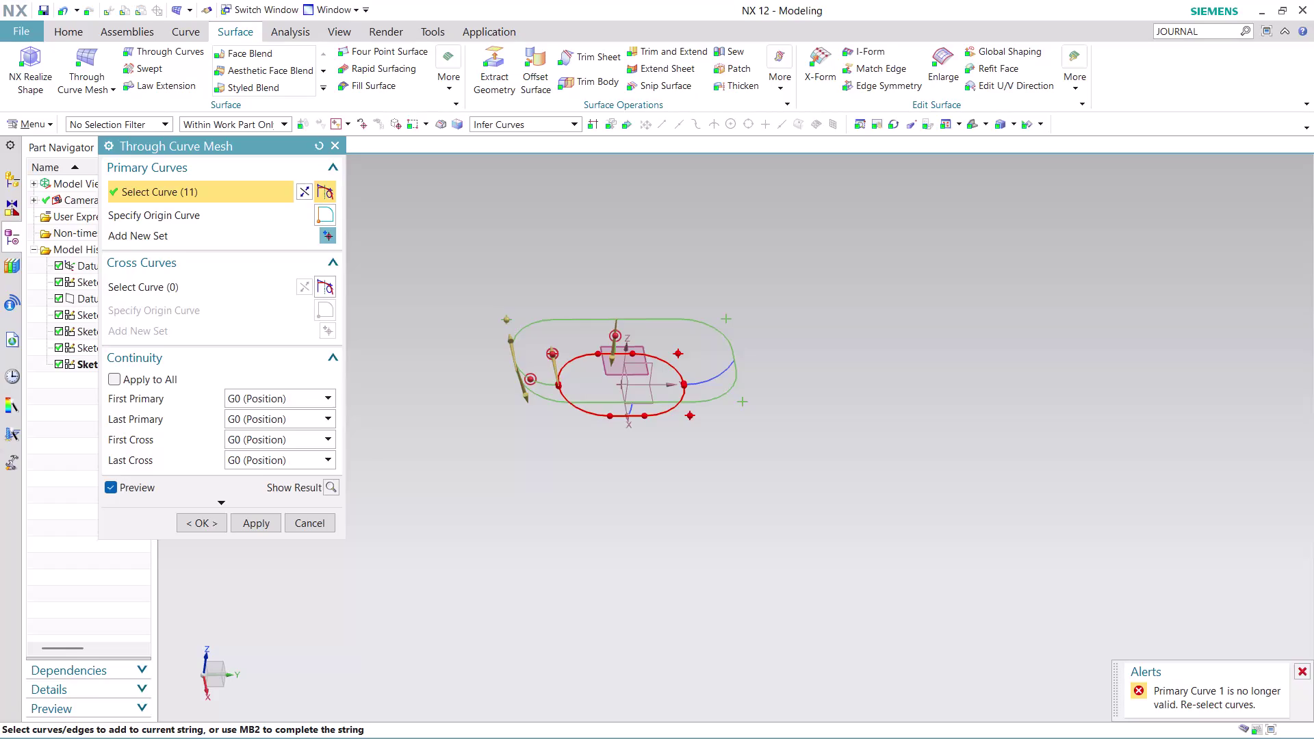
Zoom in on the sketched curves and drop down the Curve Rule list.
scroll(up, 3)
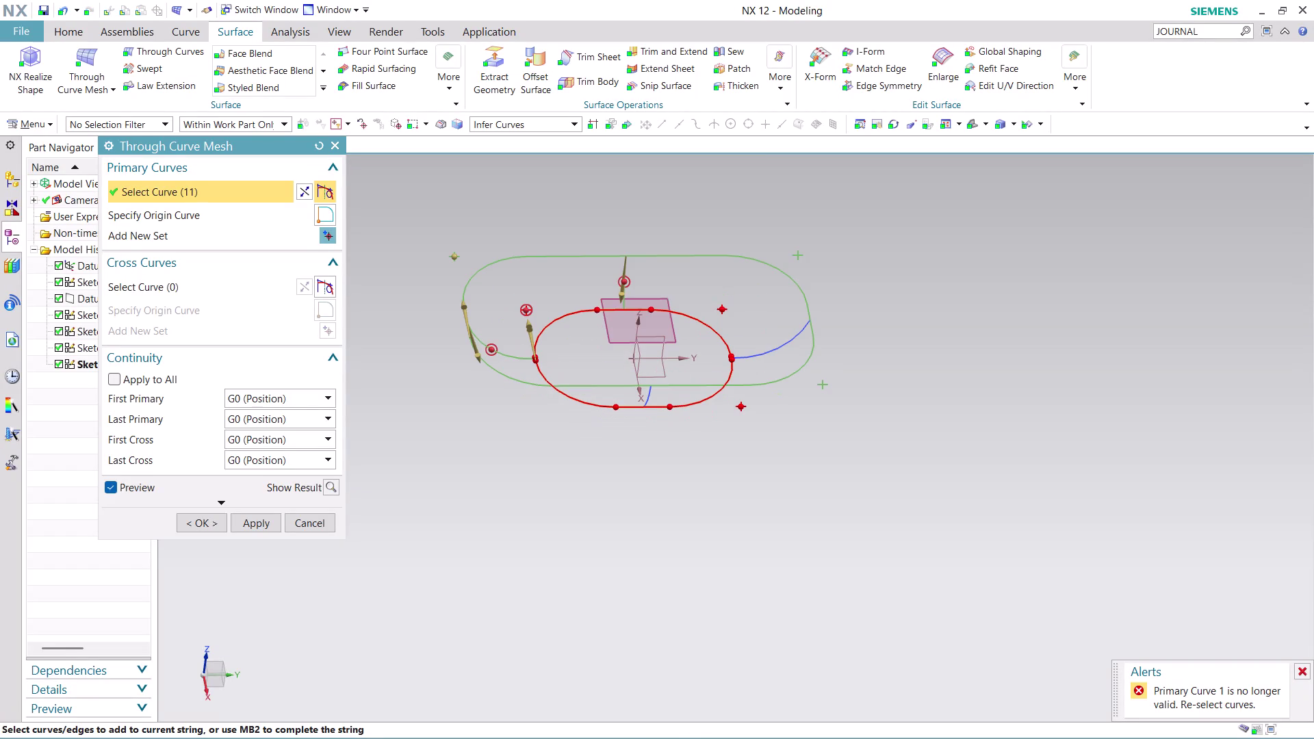
scroll(up, 3)
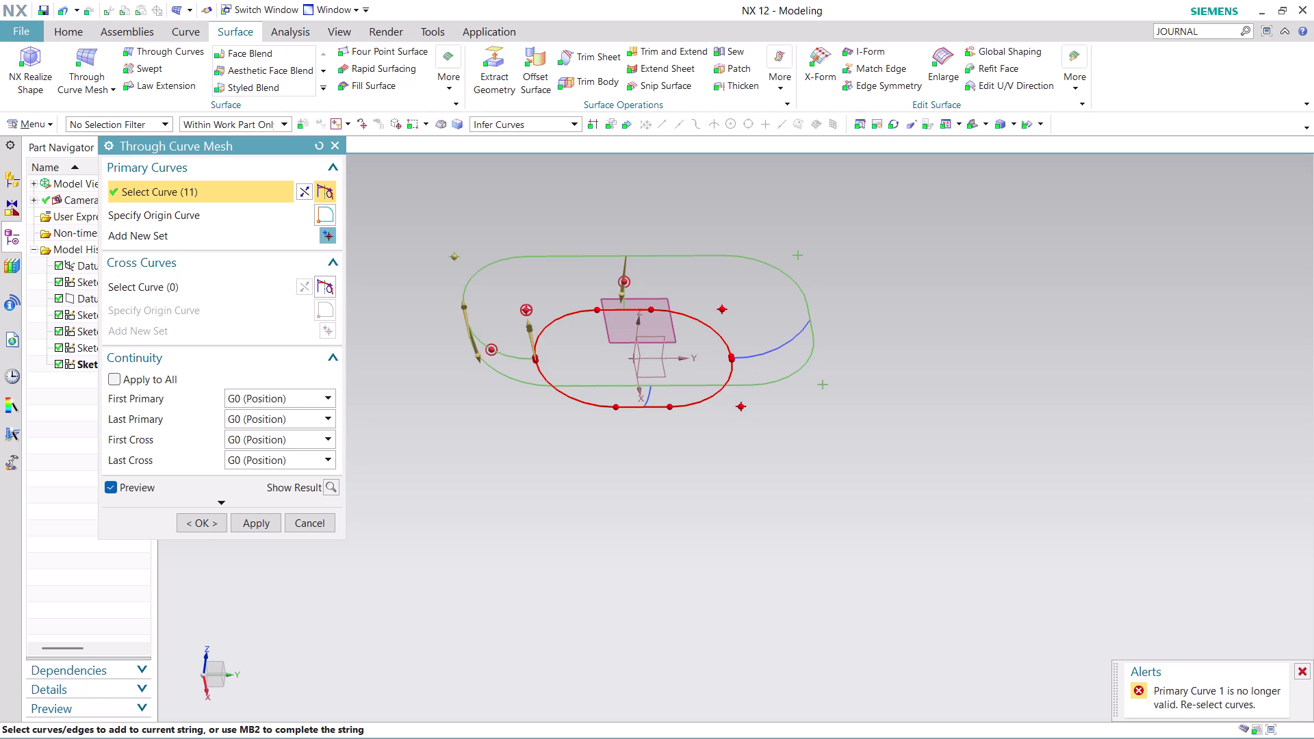
scroll(up, 3)
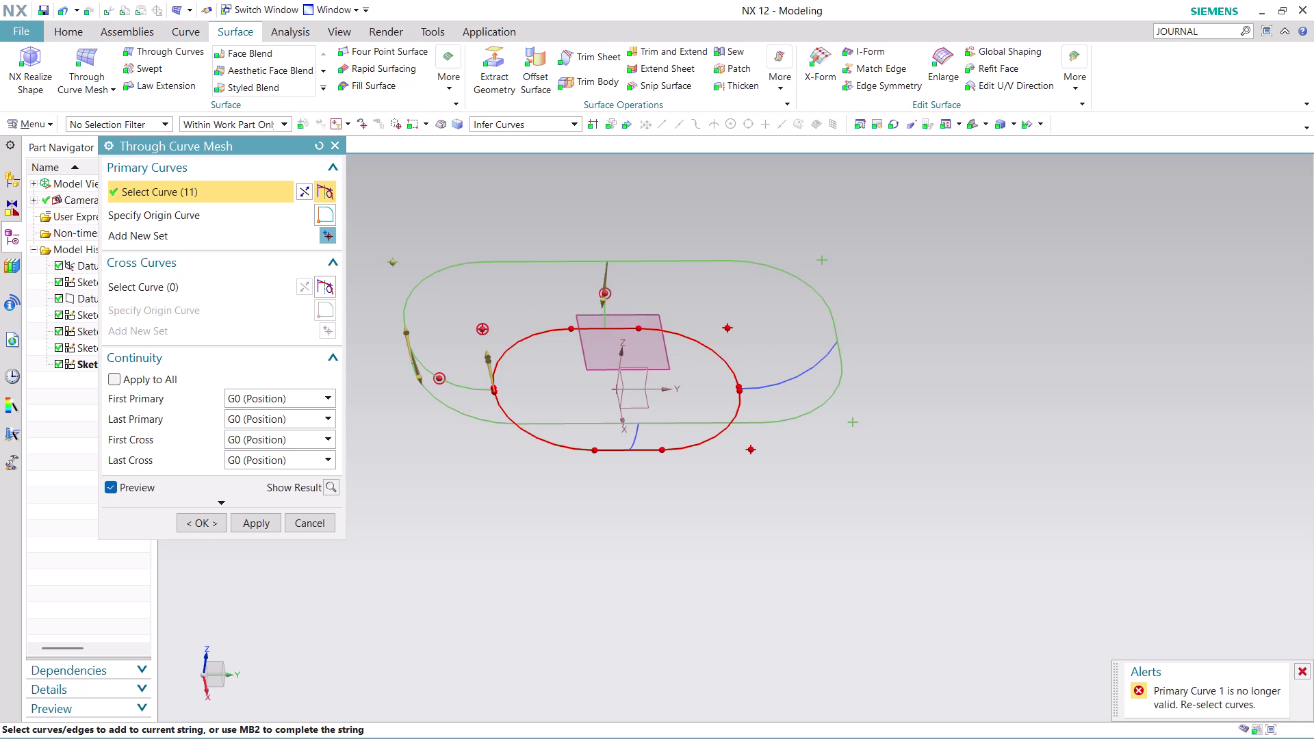
click(563, 123)
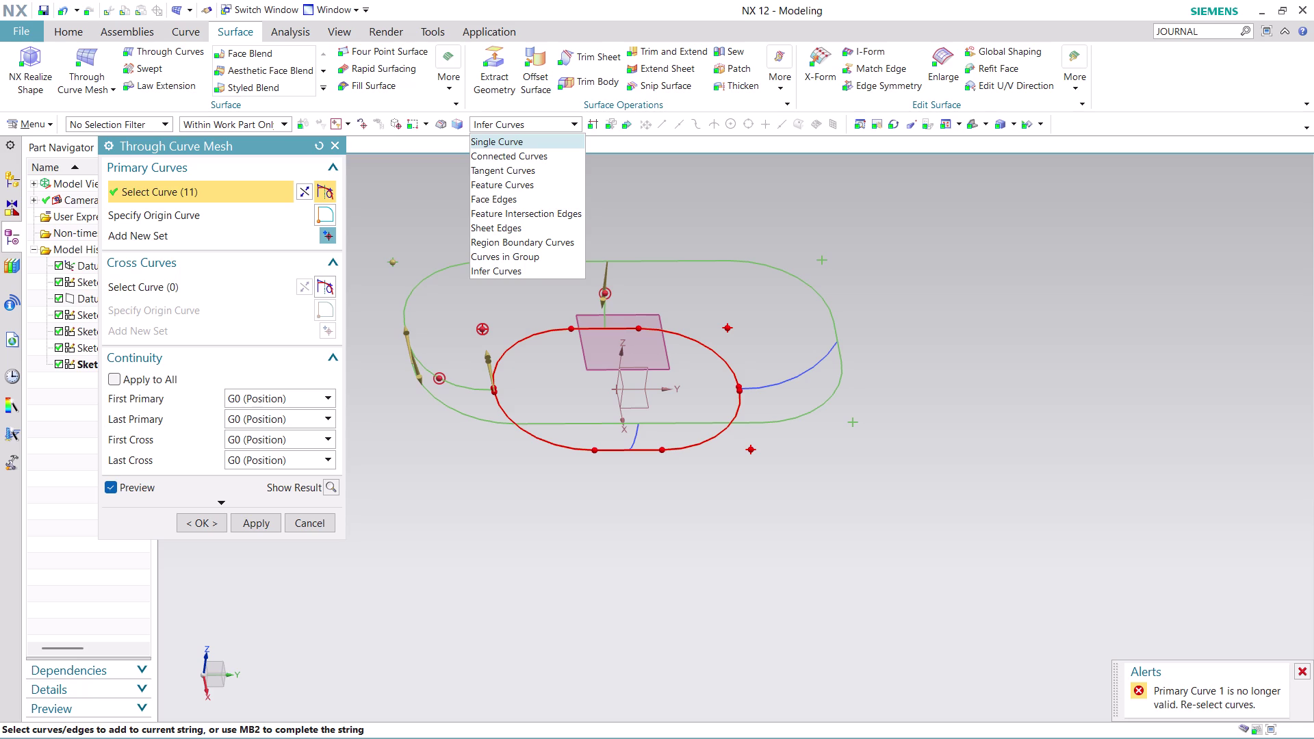
Orbit and zoom around the oval and rounded-rectangle curves, returning to a top-down view.
scroll(up, 3)
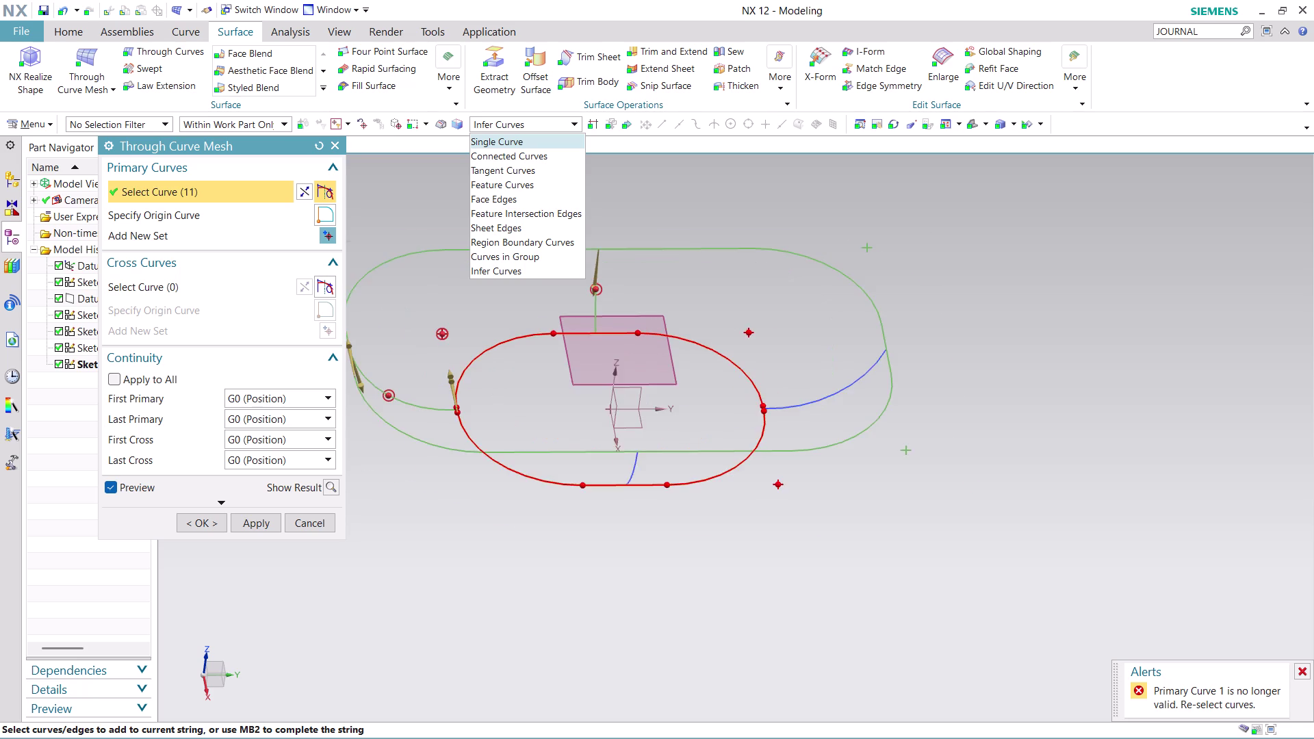
scroll(up, 3)
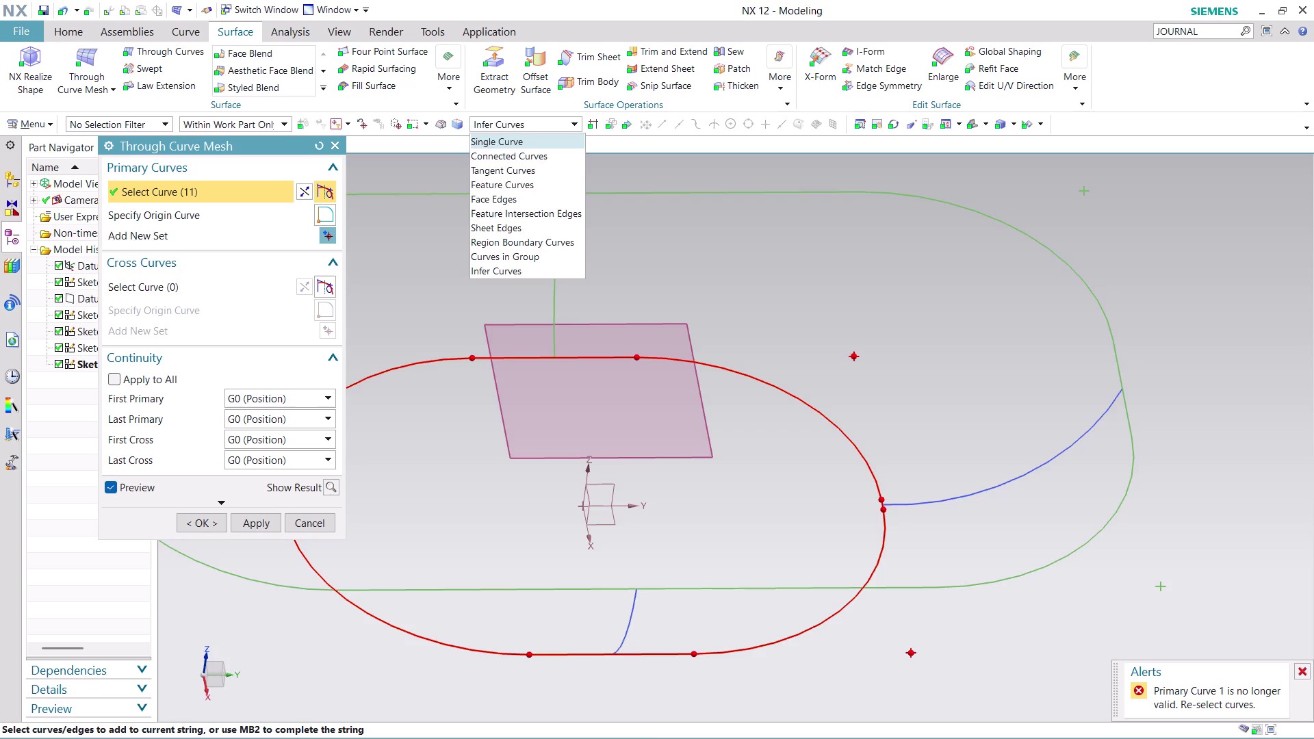
middle_drag(674, 538, 667, 493)
scroll(up, 3)
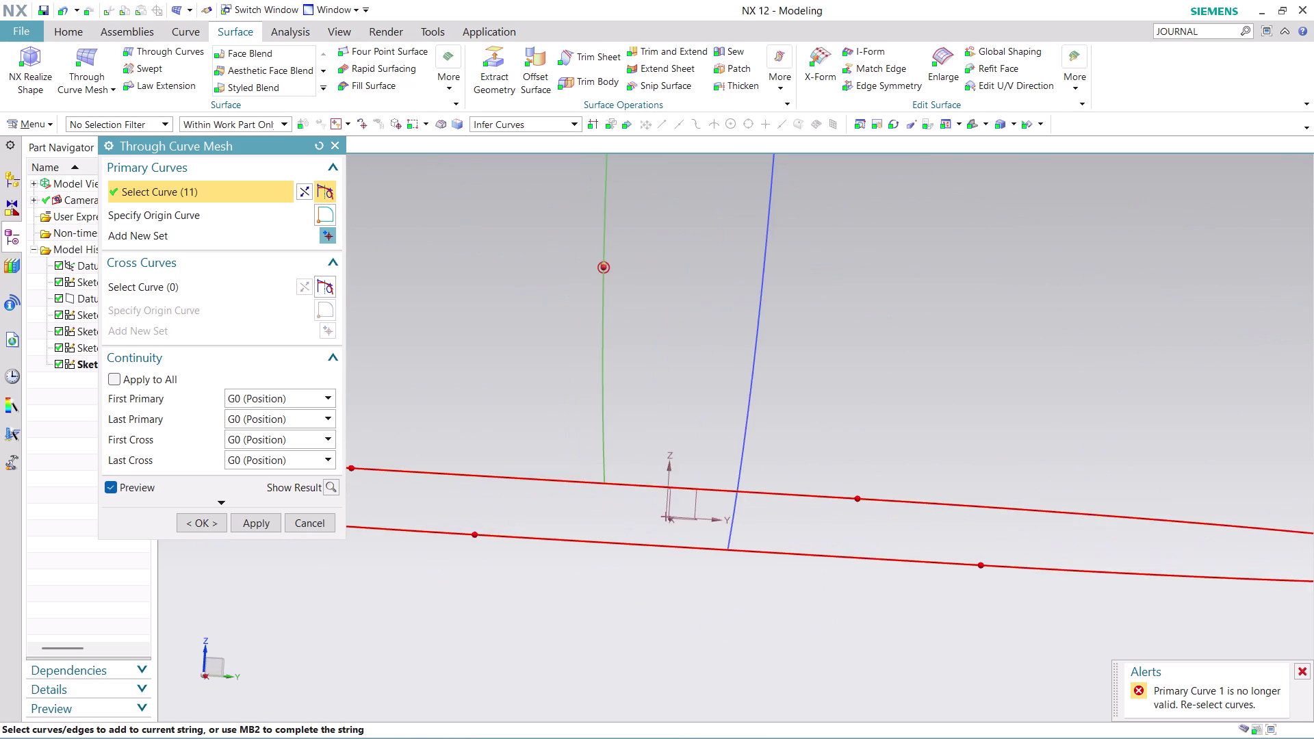
scroll(up, 3)
scroll(up, 3)
scroll(up, 3)
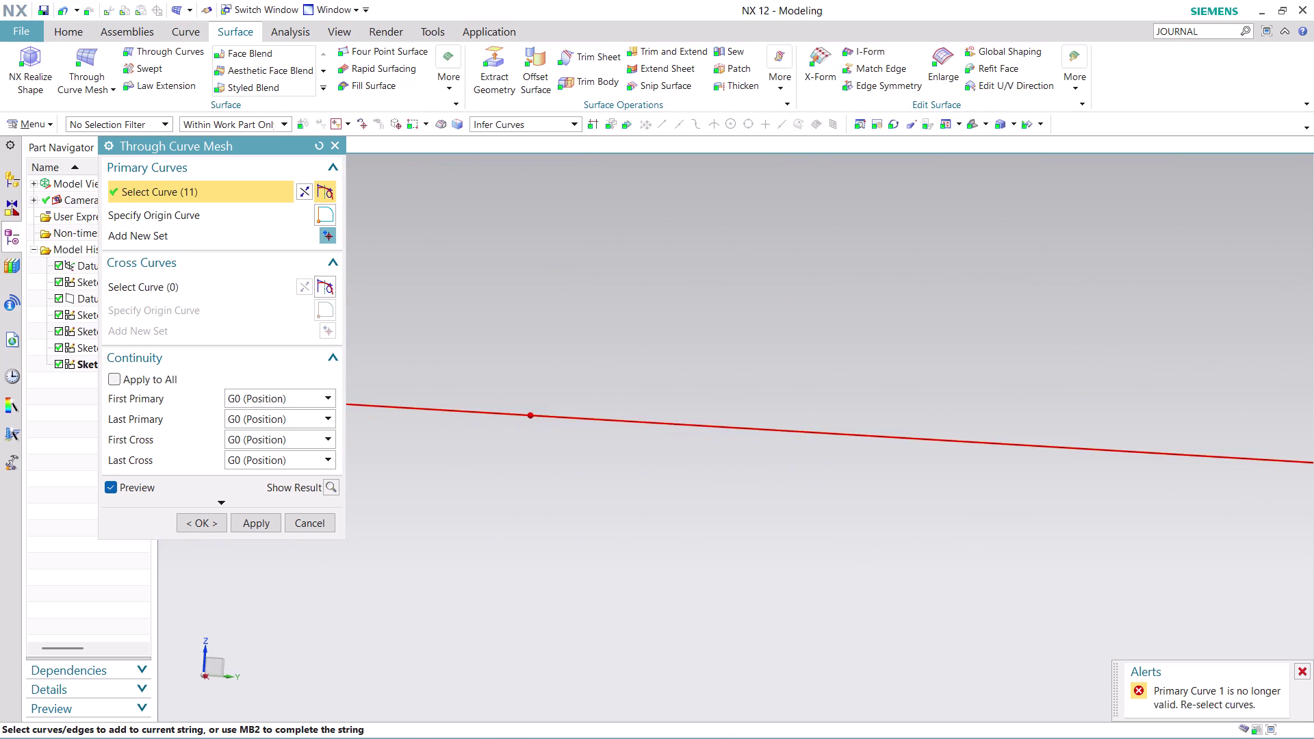
scroll(up, 3)
scroll(up, 3)
scroll(up, 3)
scroll(down, 3)
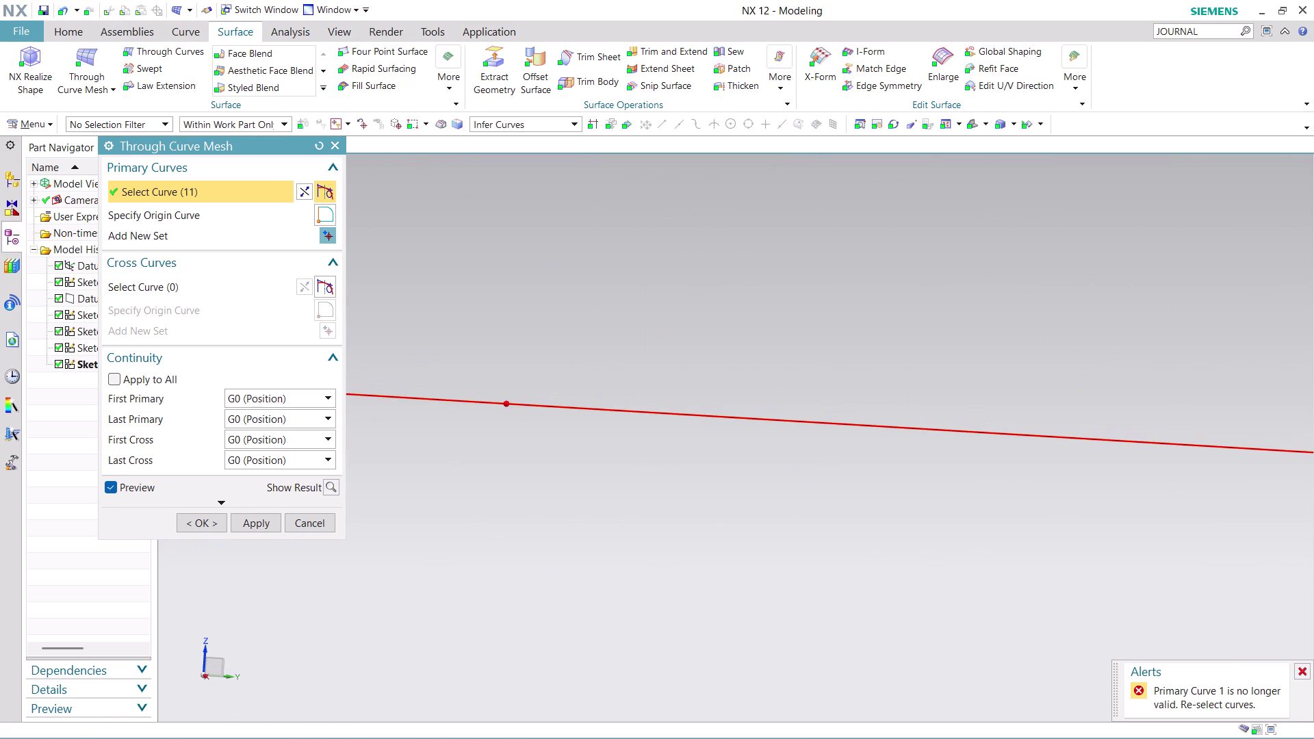
scroll(down, 3)
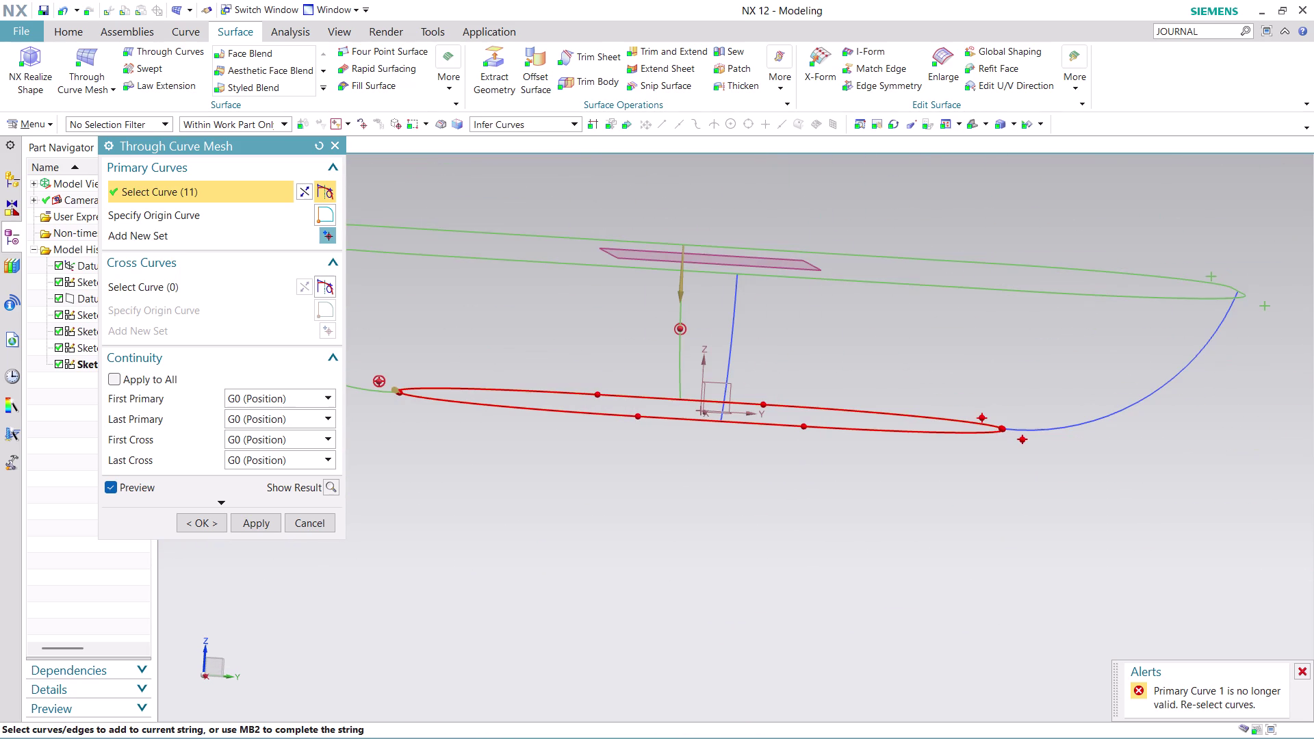
middle_drag(890, 362, 887, 427)
scroll(up, 3)
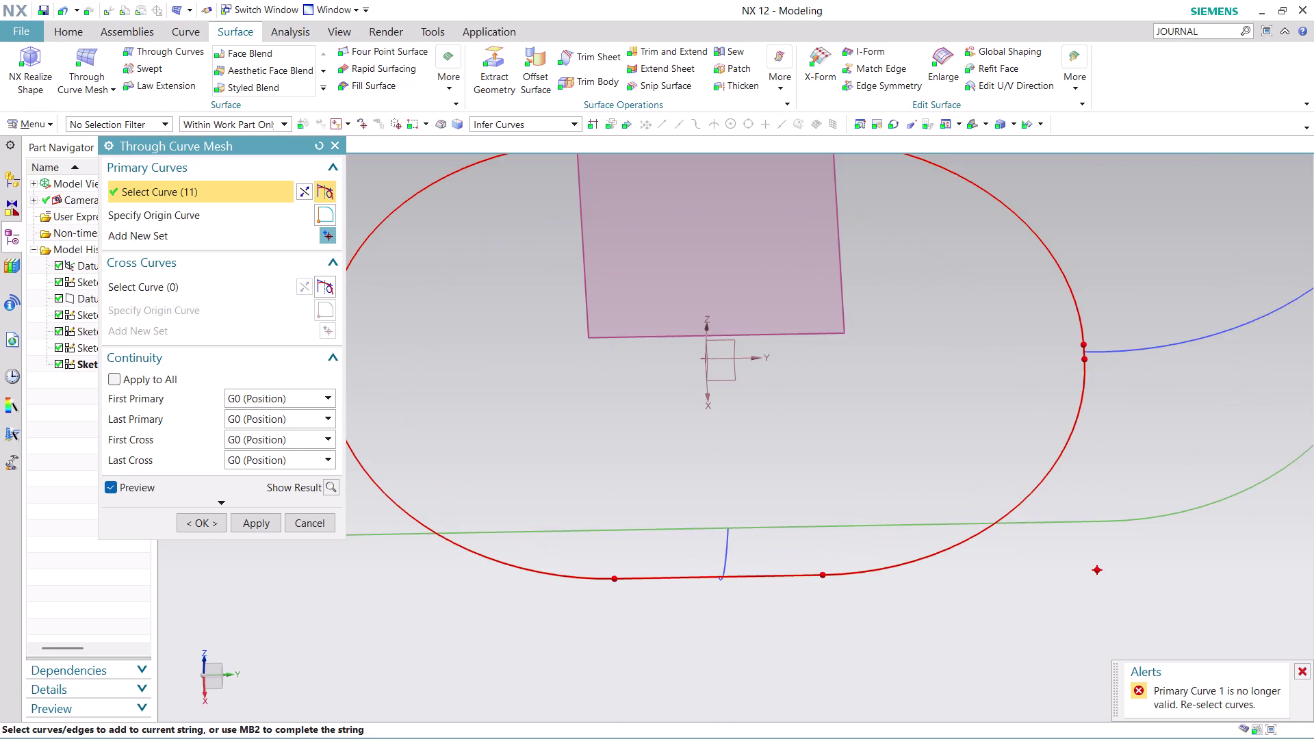
scroll(down, 3)
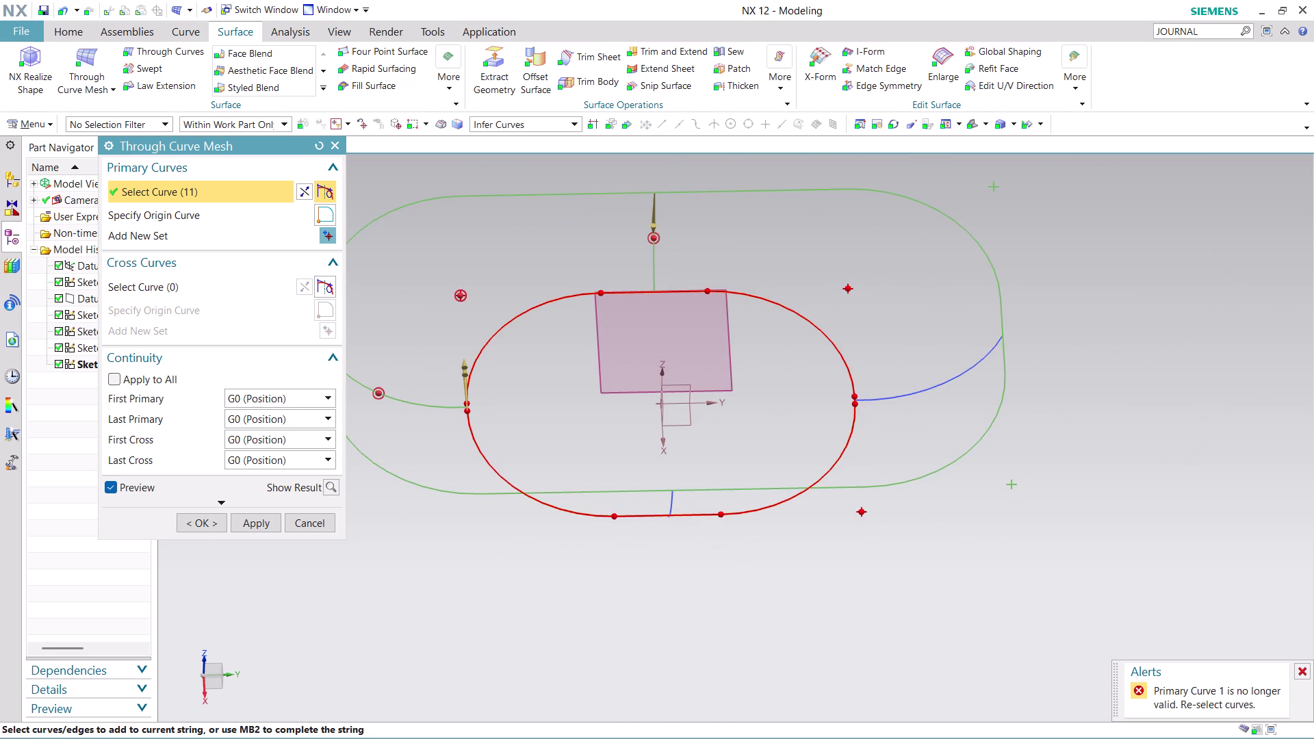
Try Apply repeatedly to build the mesh, then close Through Curve Mesh with no surface.
click(202, 523)
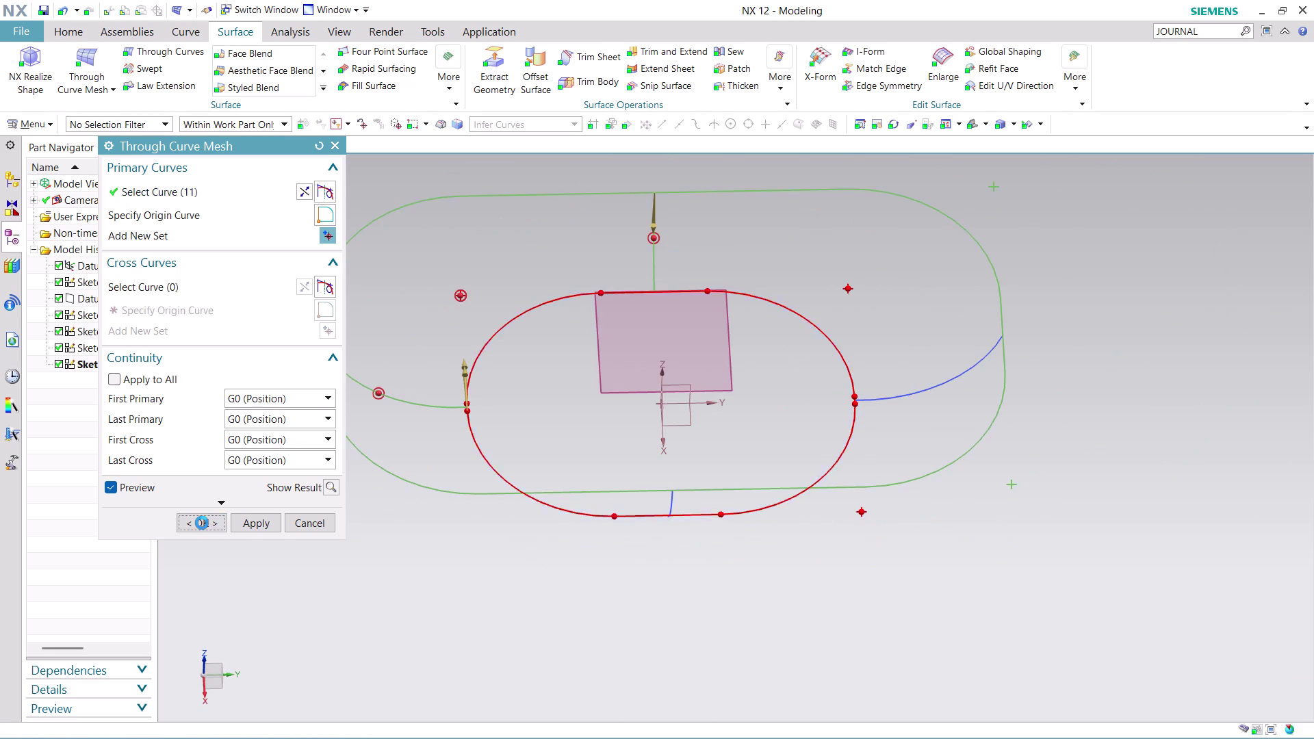
click(256, 523)
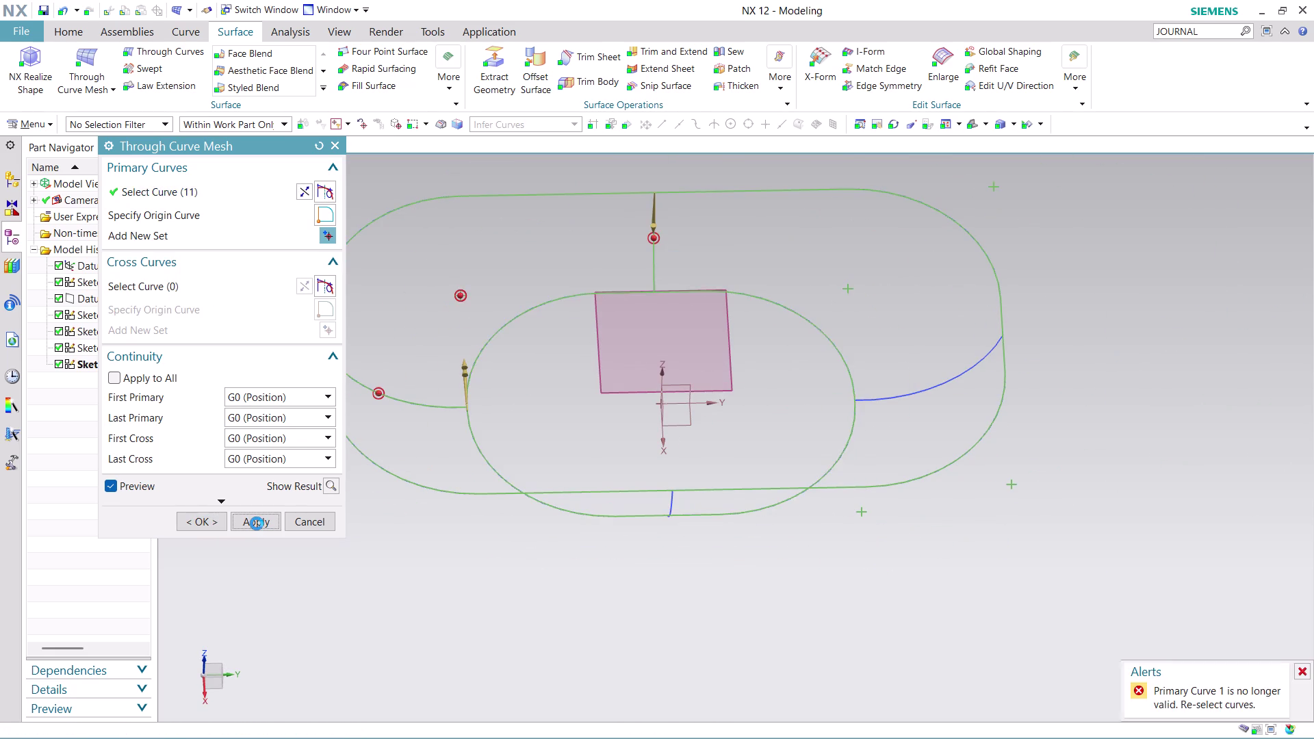
click(257, 524)
triple_click(256, 524)
double_click(256, 524)
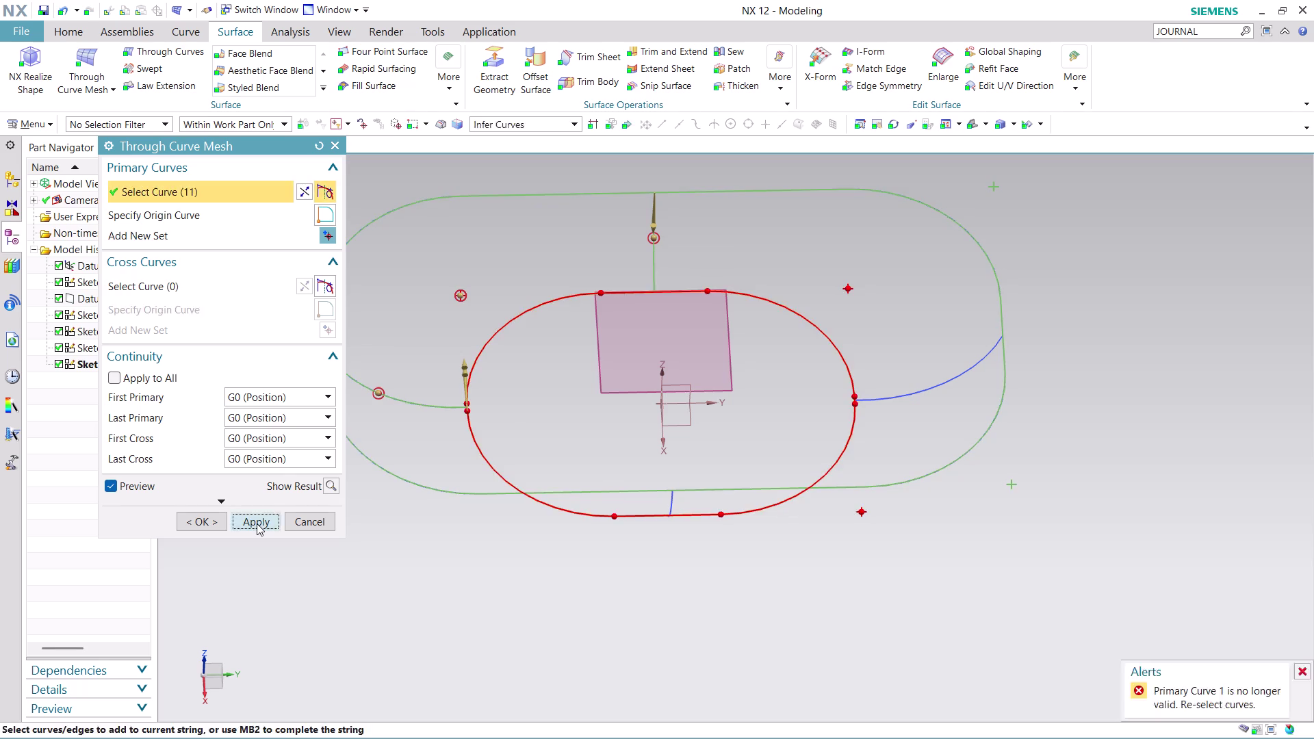
click(302, 523)
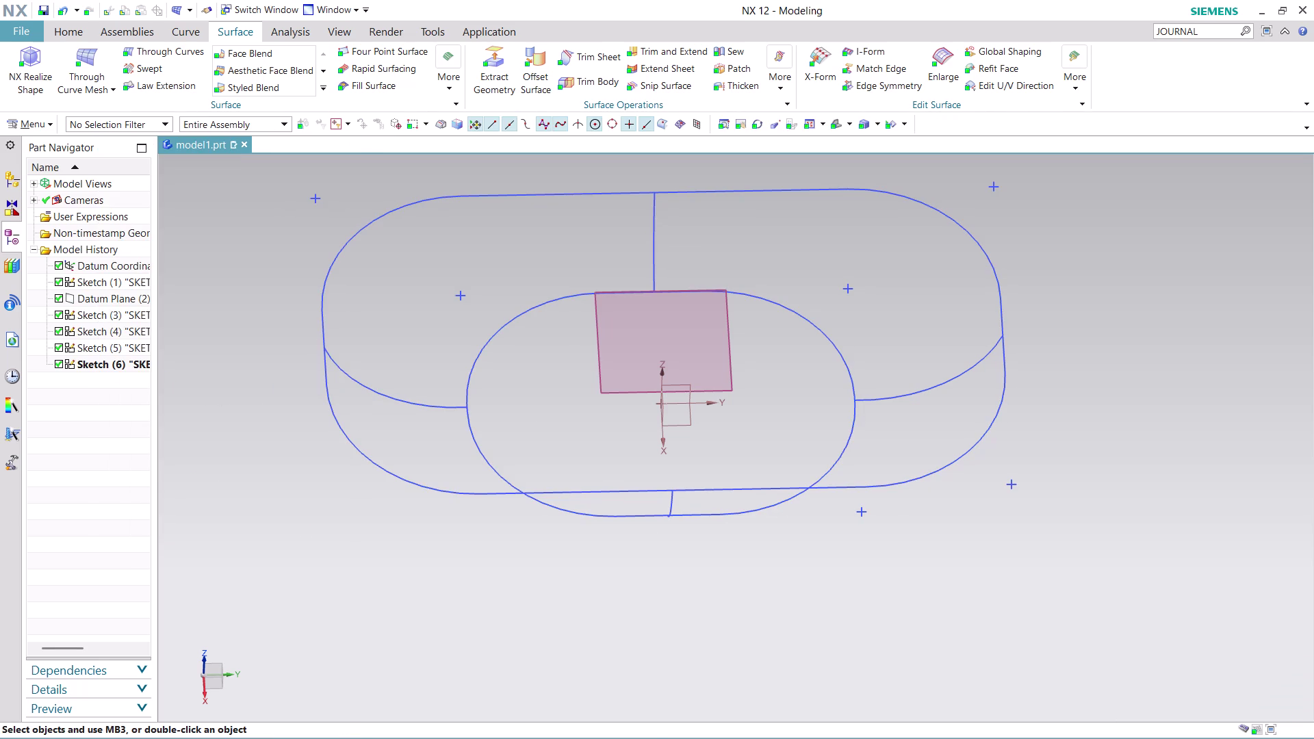
scroll(up, 3)
scroll(up, 3)
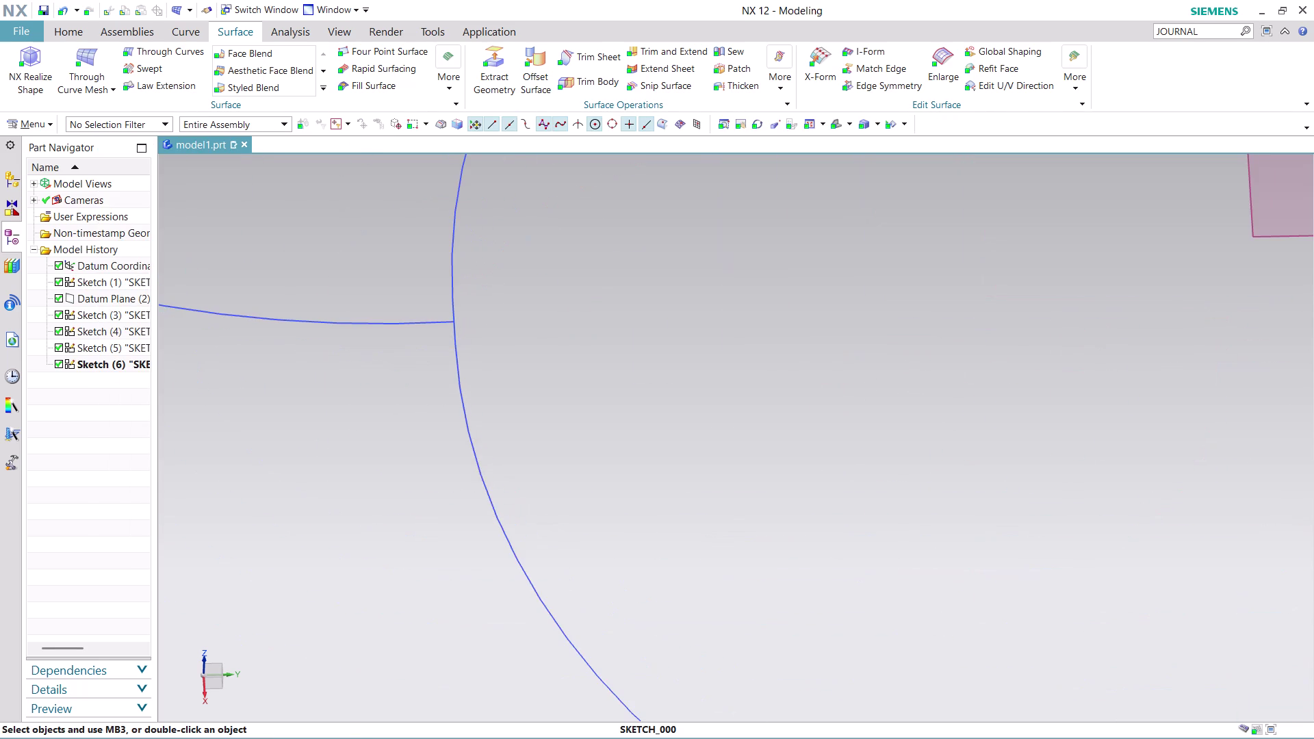
scroll(up, 3)
scroll(up, 3)
scroll(up, 3)
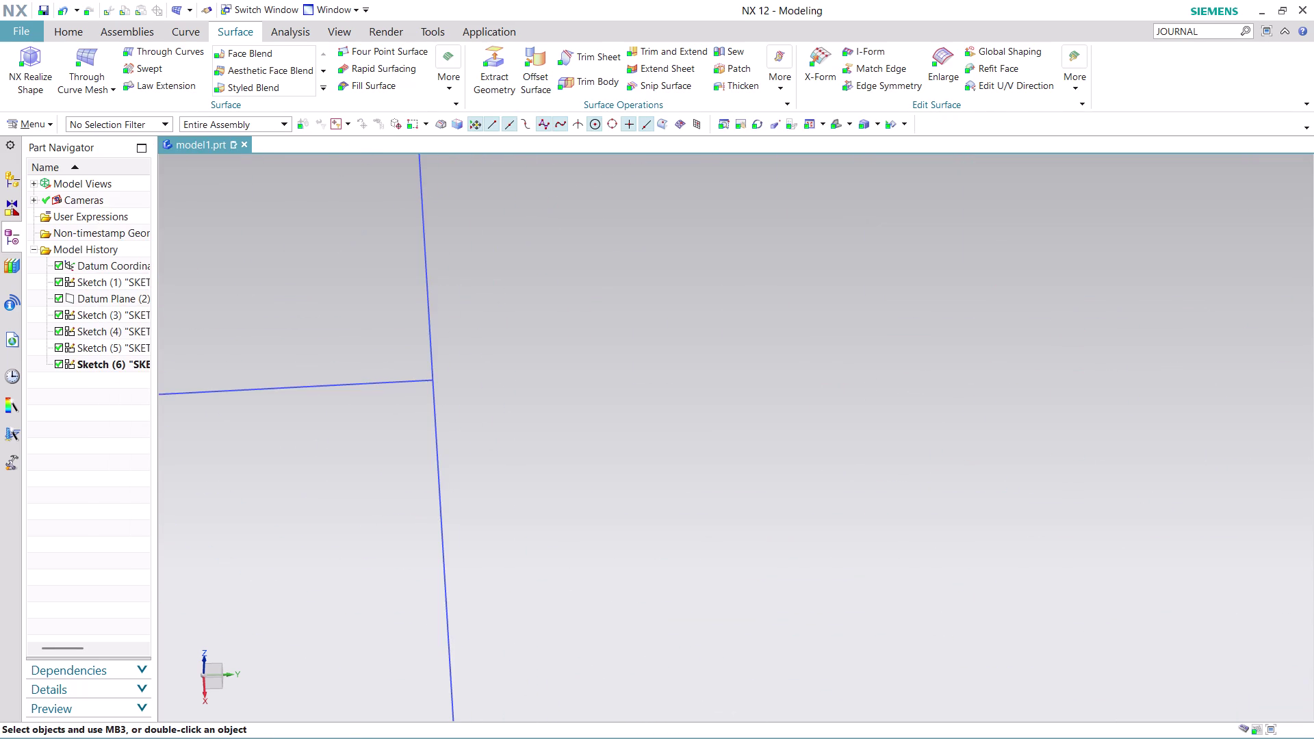
scroll(up, 3)
scroll(up, 3)
scroll(up, 3)
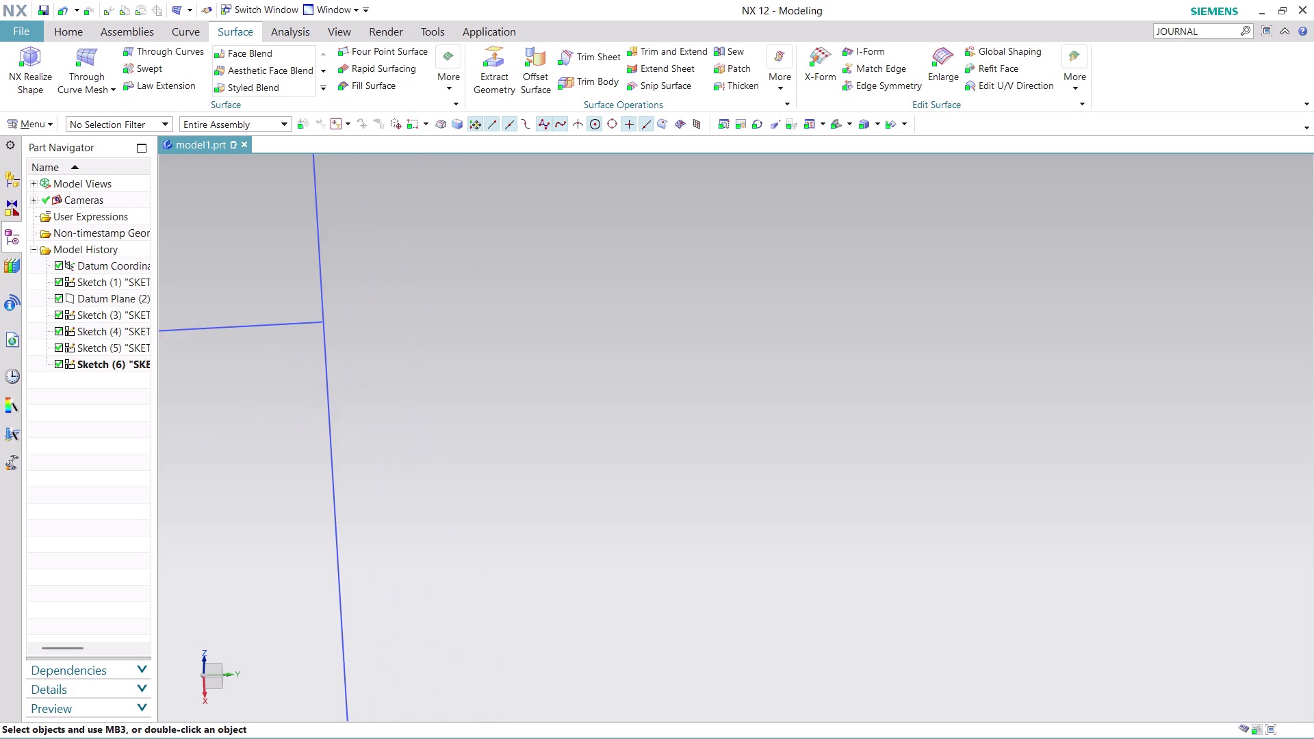
scroll(up, 3)
scroll(up, 3)
scroll(up, 3)
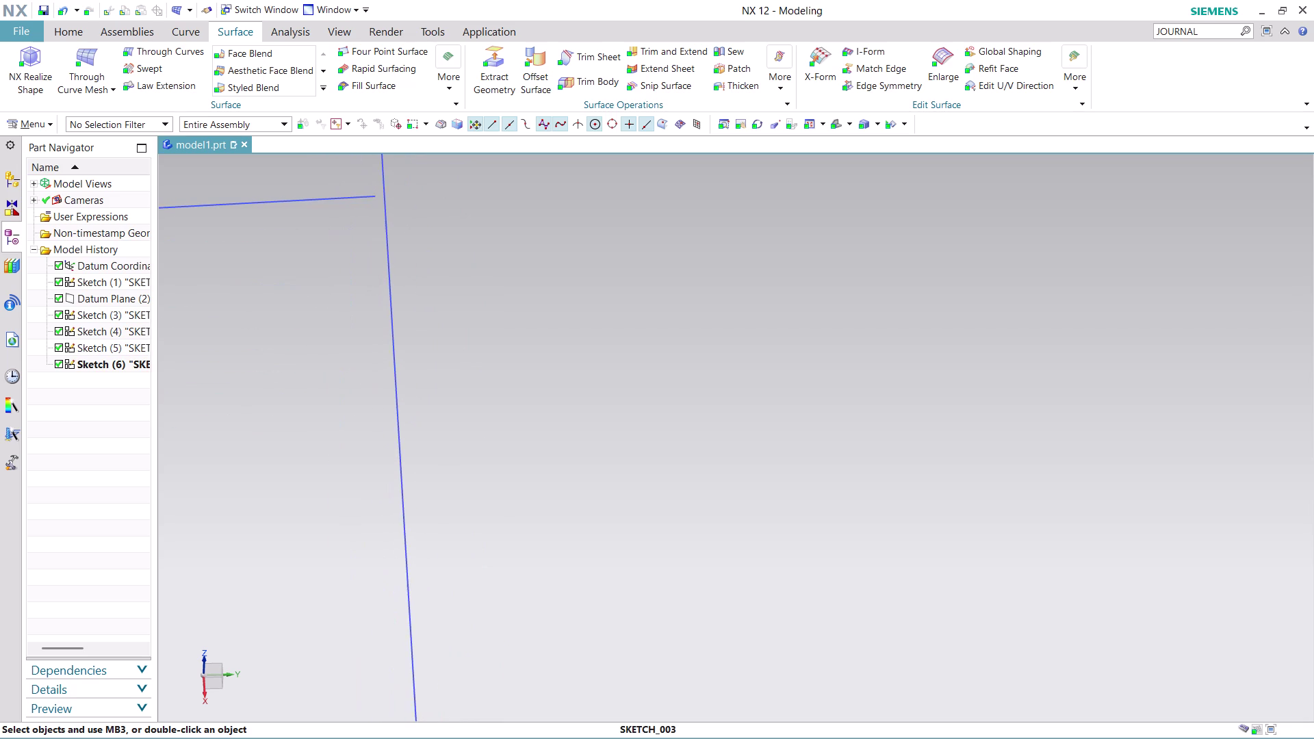
scroll(up, 3)
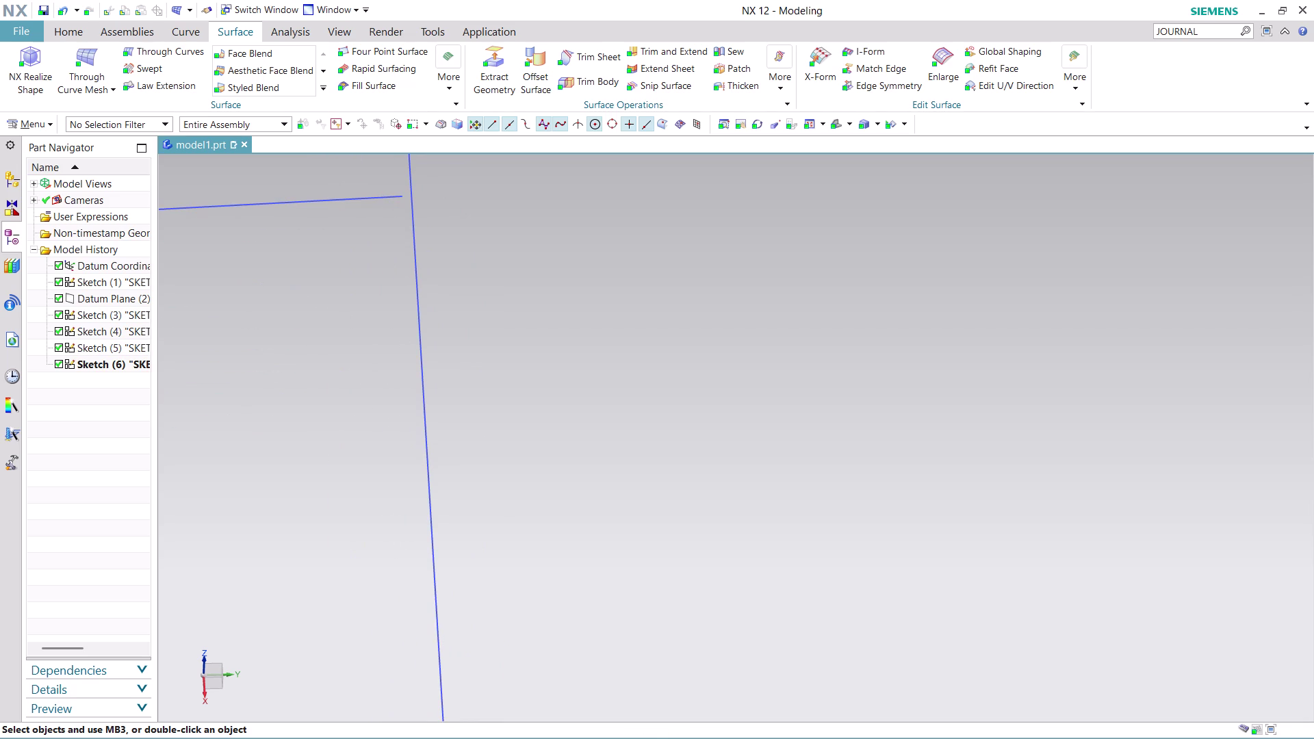